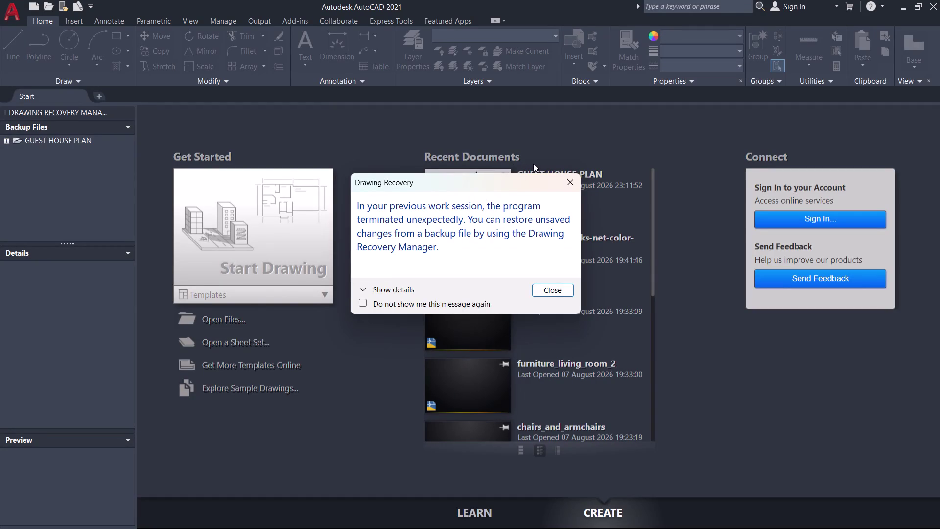
Close the Drawing Recovery notice and reopen GUEST HOUSE PLAN from Recent Documents.
click(554, 290)
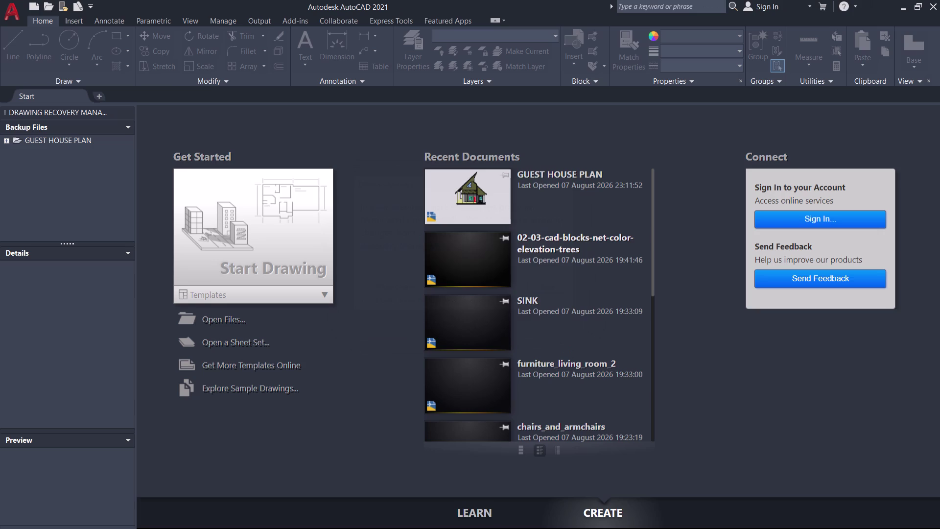
double_click(459, 192)
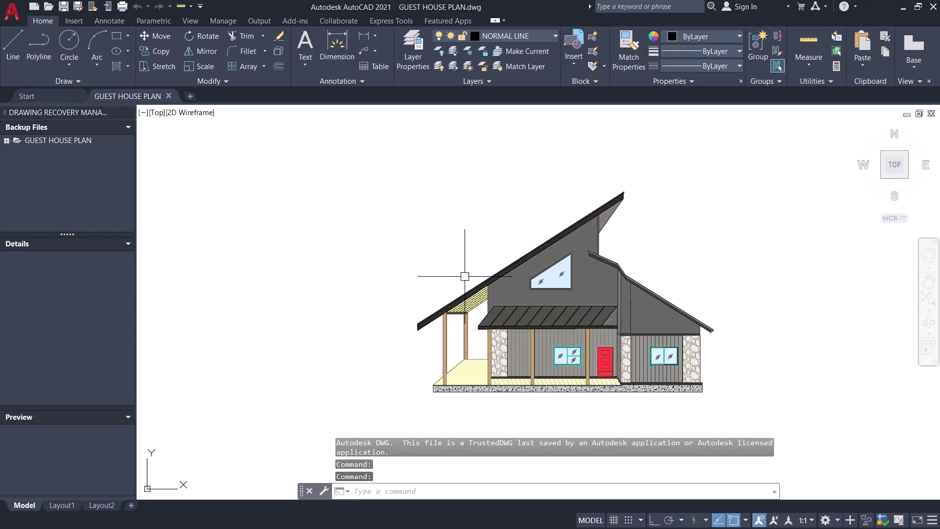
Center the house elevation and close the Drawing Recovery Manager palette.
scroll(up, 3)
scroll(down, 3)
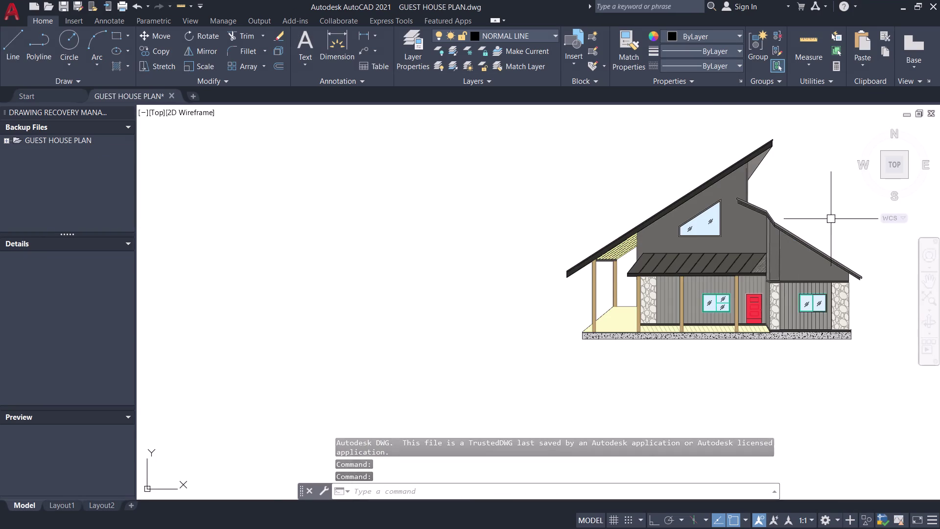
middle_drag(838, 213, 632, 196)
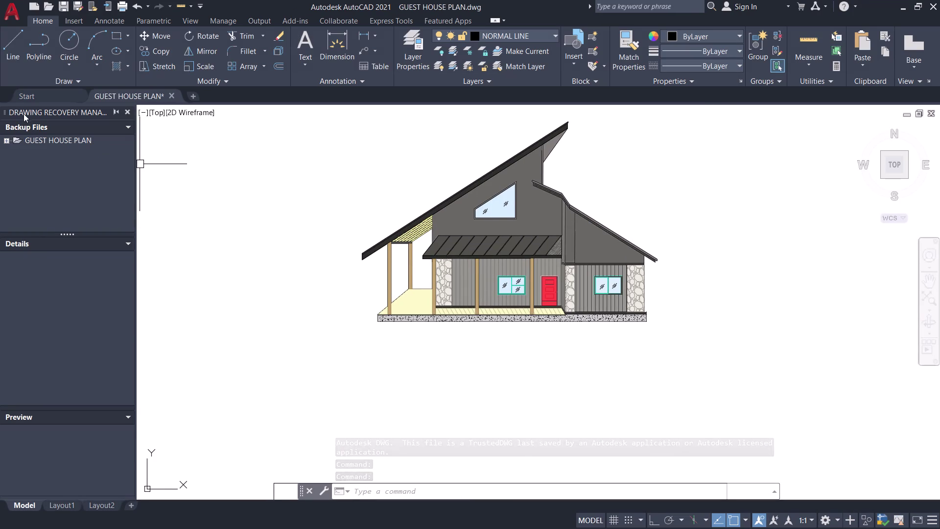
click(127, 111)
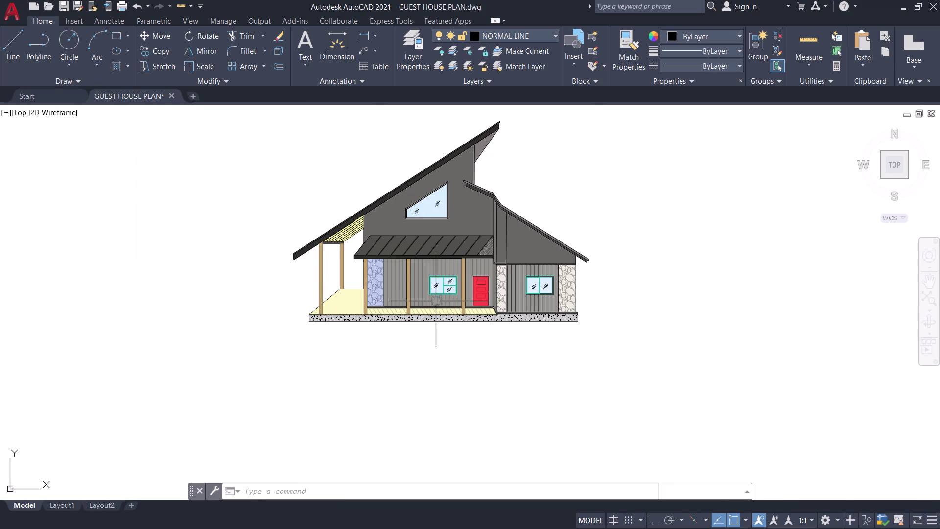
Zoom in and pan across the guest house front elevation.
scroll(up, 3)
middle_drag(435, 323, 458, 404)
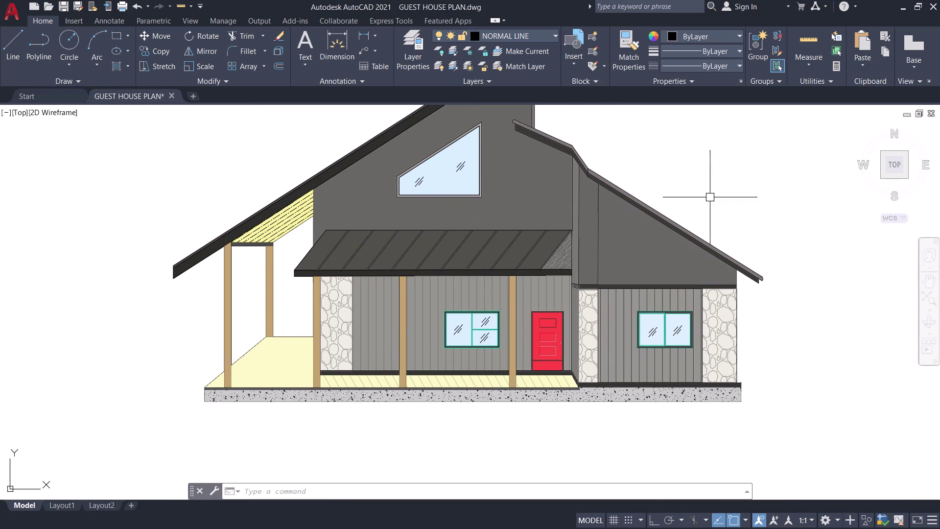
middle_drag(709, 189, 742, 241)
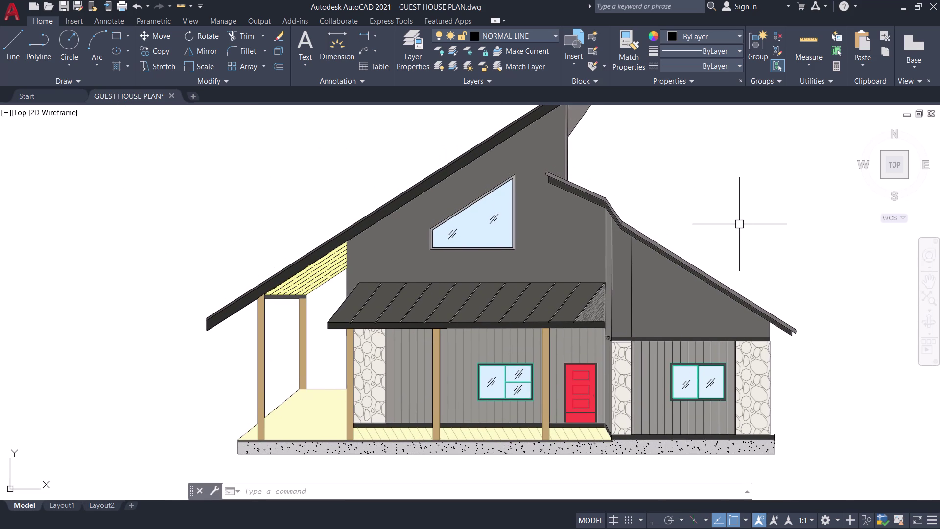
scroll(down, 3)
scroll(up, 3)
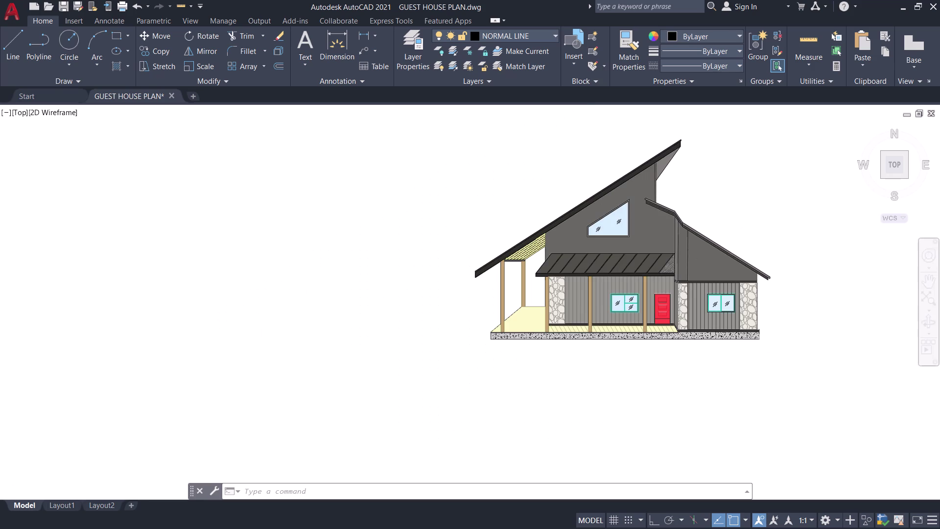
middle_drag(710, 228, 581, 207)
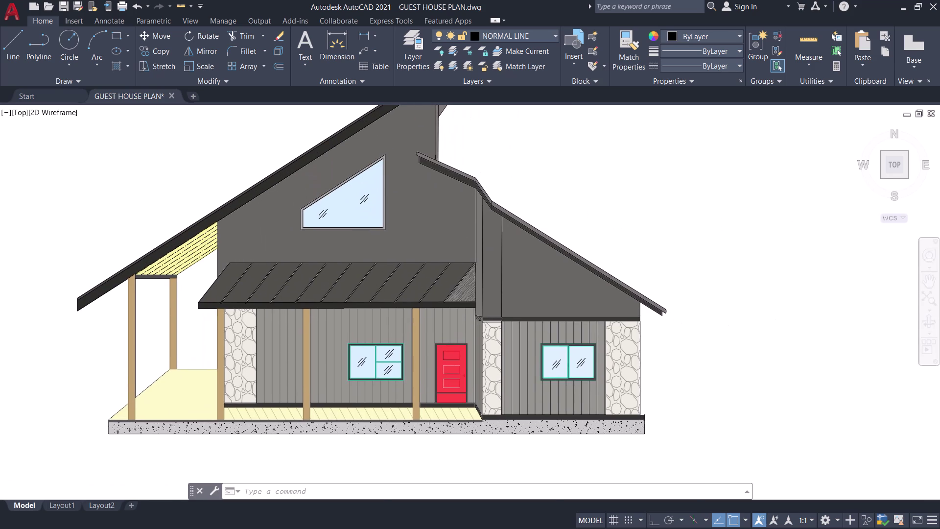
scroll(up, 3)
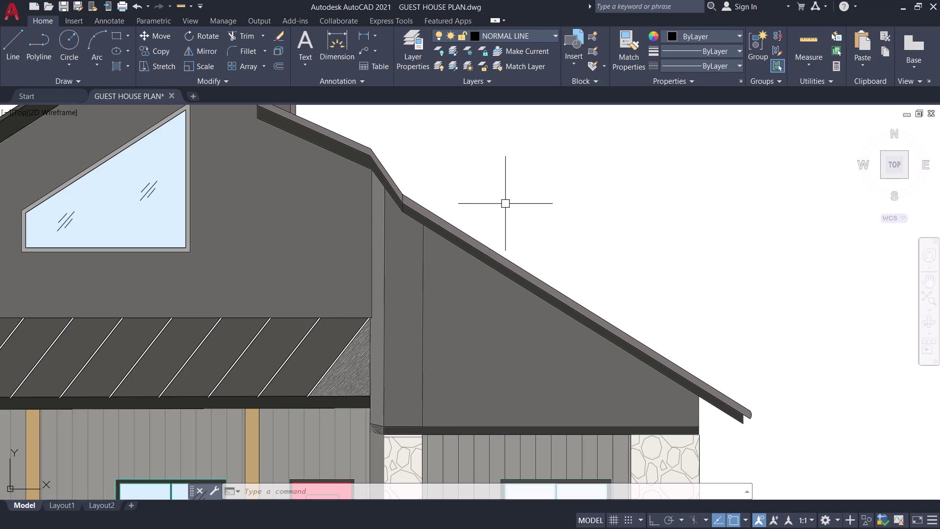
Look over the right roof section, recenter the elevation, and quick-save the drawing.
scroll(down, 3)
scroll(up, 3)
scroll(down, 3)
middle_drag(438, 150, 536, 224)
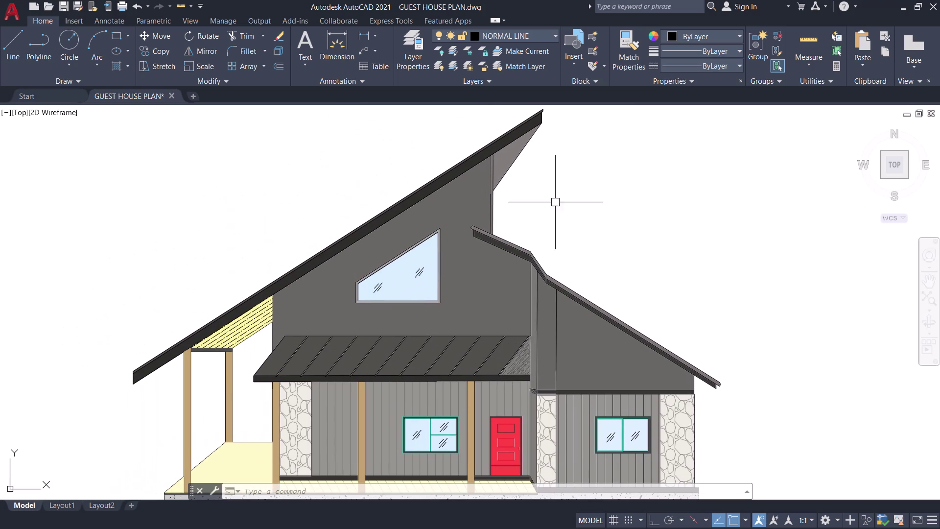
scroll(down, 3)
middle_drag(536, 180, 556, 144)
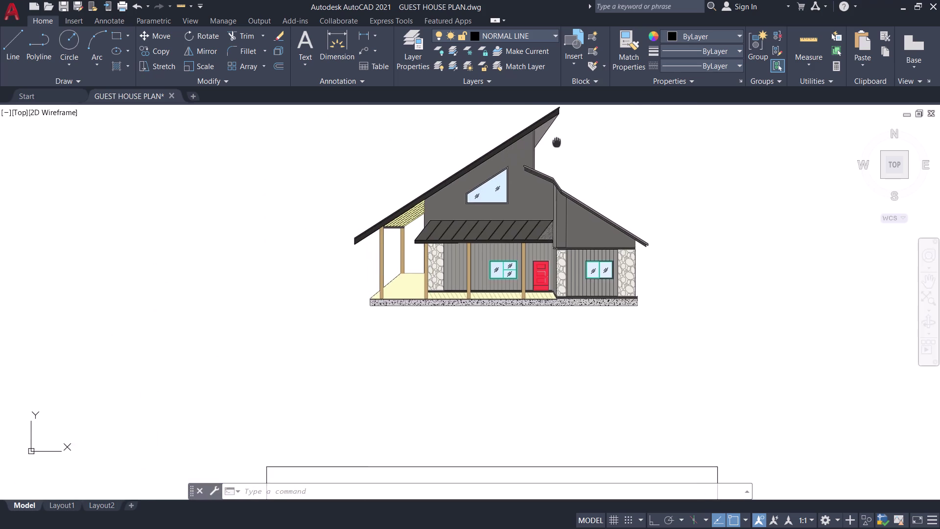
middle_drag(556, 144, 552, 180)
key(ctrl+s)
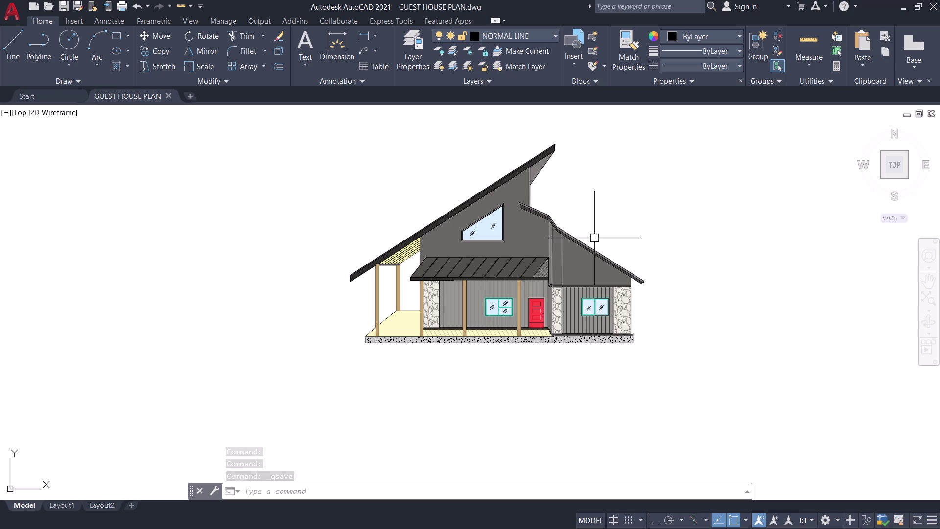
scroll(up, 3)
scroll(down, 3)
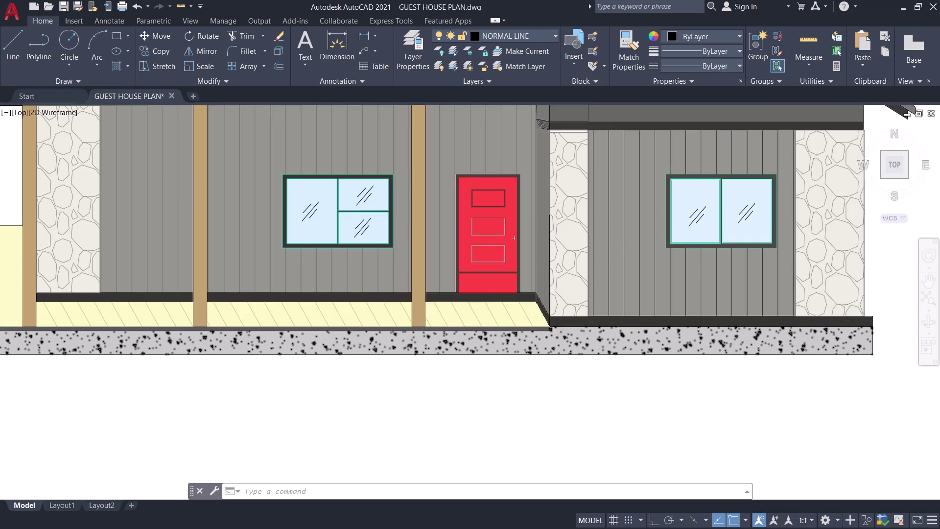
middle_drag(587, 365, 533, 370)
middle_click(492, 374)
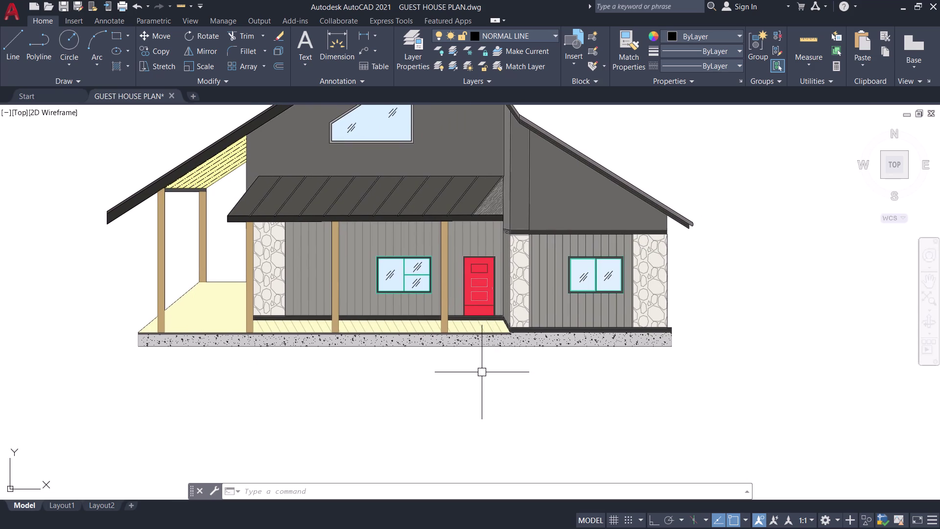
scroll(down, 3)
middle_drag(479, 371, 503, 346)
scroll(down, 3)
middle_drag(500, 347, 509, 310)
middle_drag(501, 349, 556, 271)
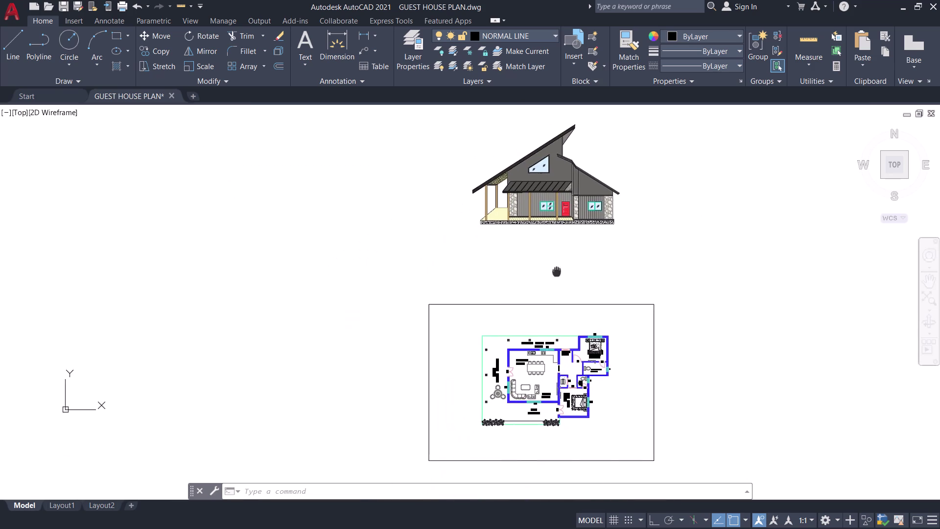
middle_drag(557, 271, 532, 376)
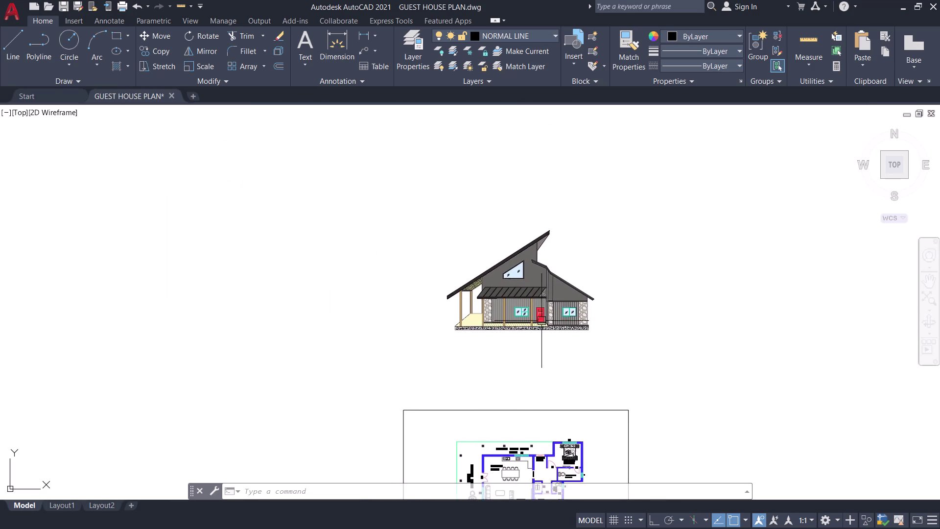
scroll(up, 3)
scroll(up, 3)
middle_drag(734, 169, 710, 247)
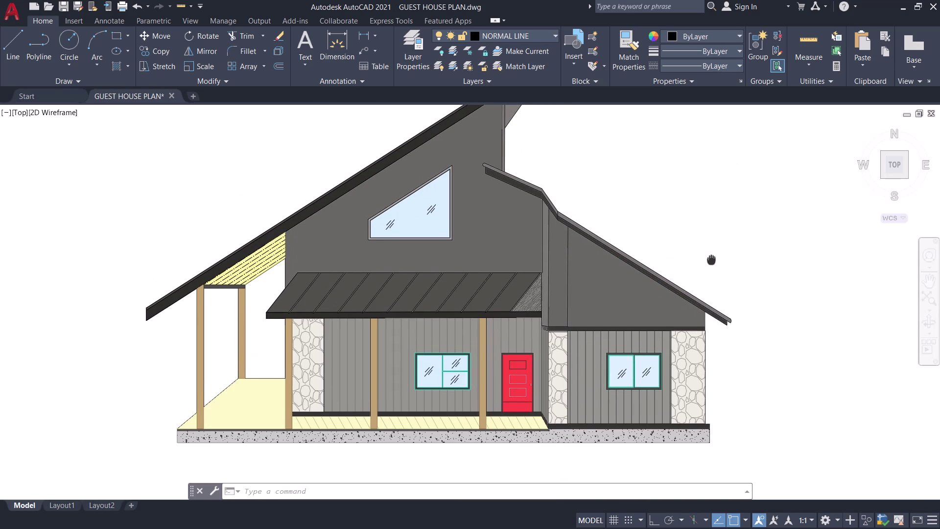
middle_drag(711, 247, 720, 299)
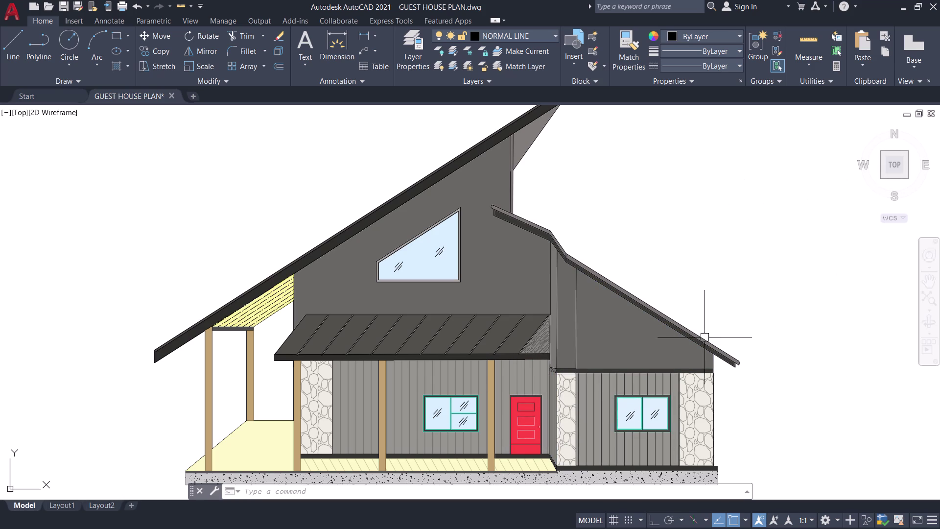
Delete the old textured hatch in the awning's triangular end.
scroll(up, 3)
scroll(down, 3)
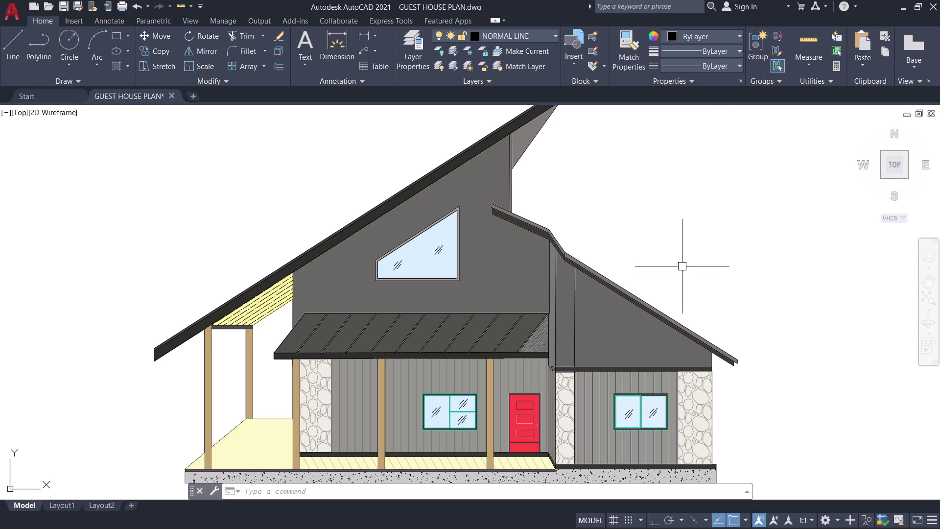
middle_drag(695, 249, 744, 225)
scroll(up, 3)
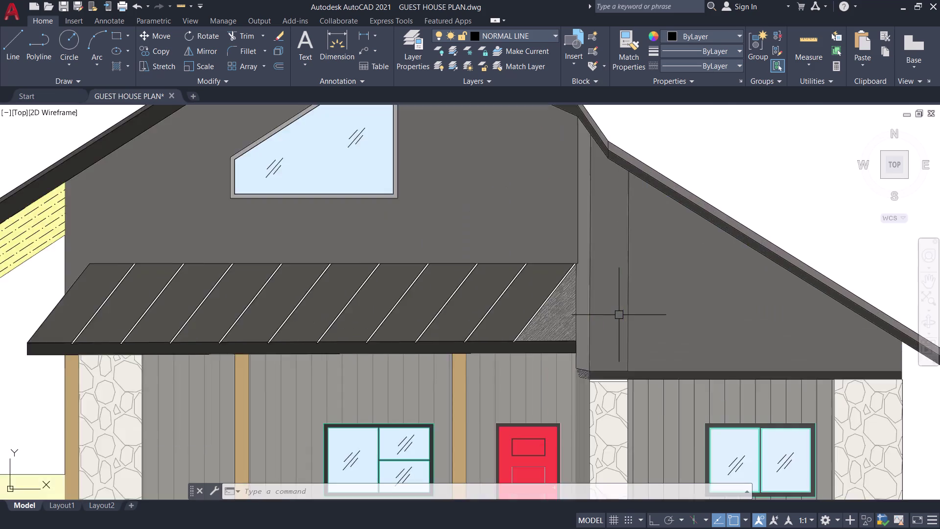
scroll(up, 3)
click(500, 318)
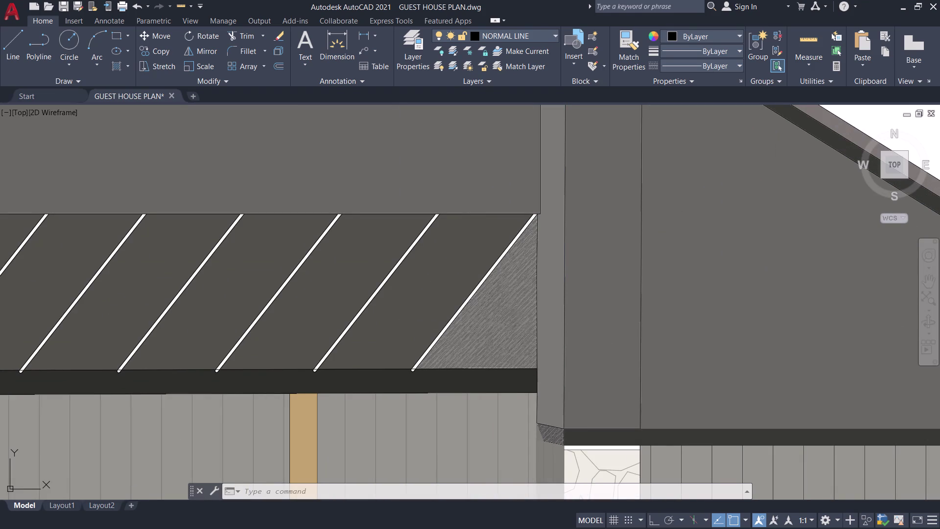
text(e)
key(space)
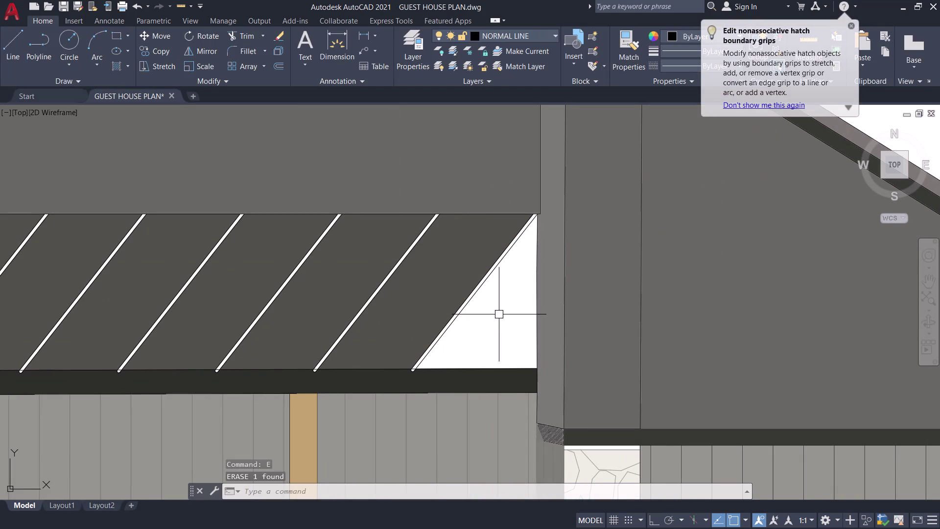
Hatch the empty awning triangle in a recent colour and close Hatch Creation.
text(h)
key(space)
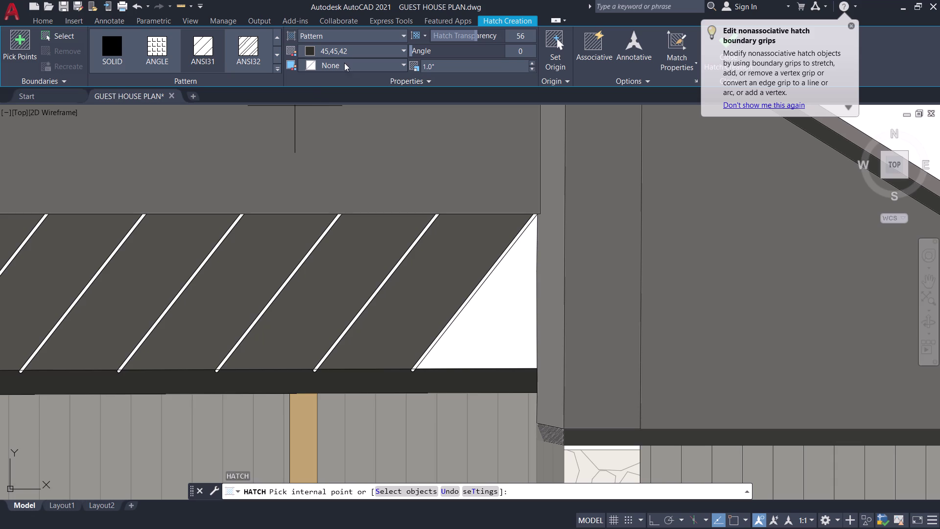
click(358, 53)
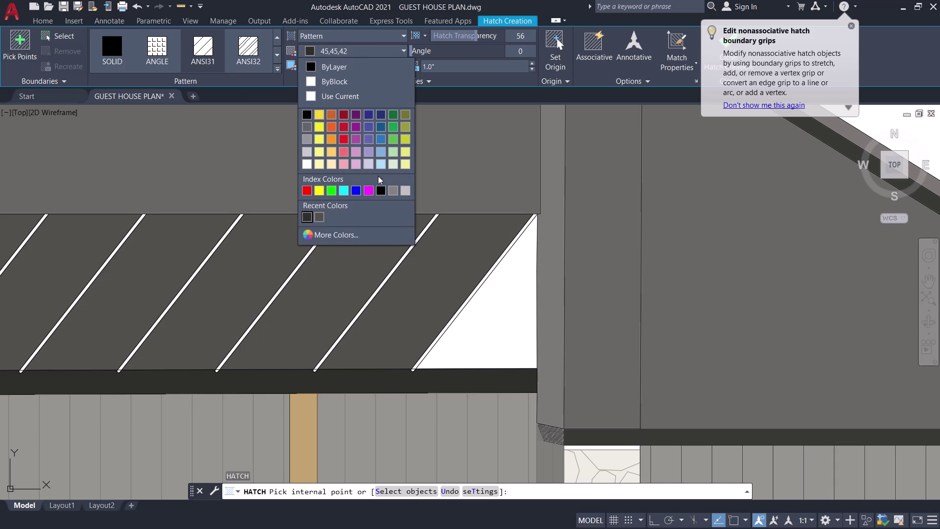
click(318, 218)
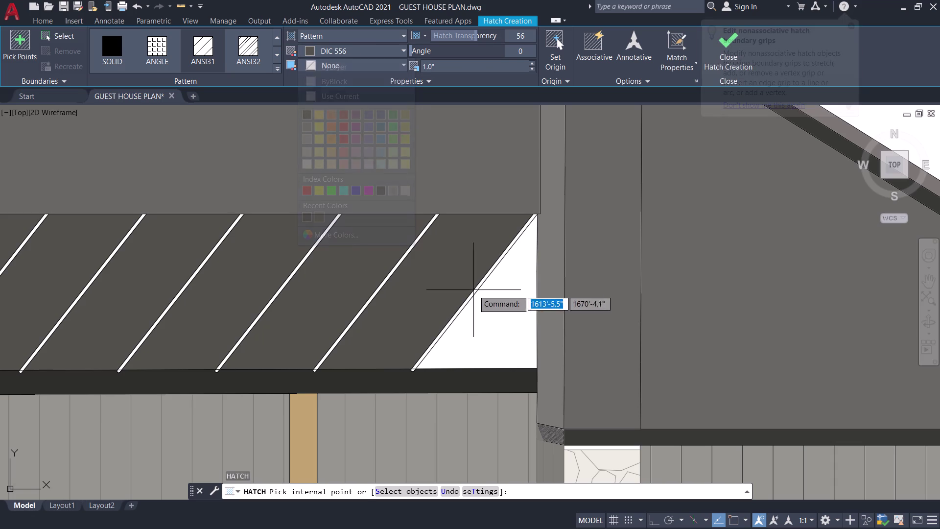
click(491, 311)
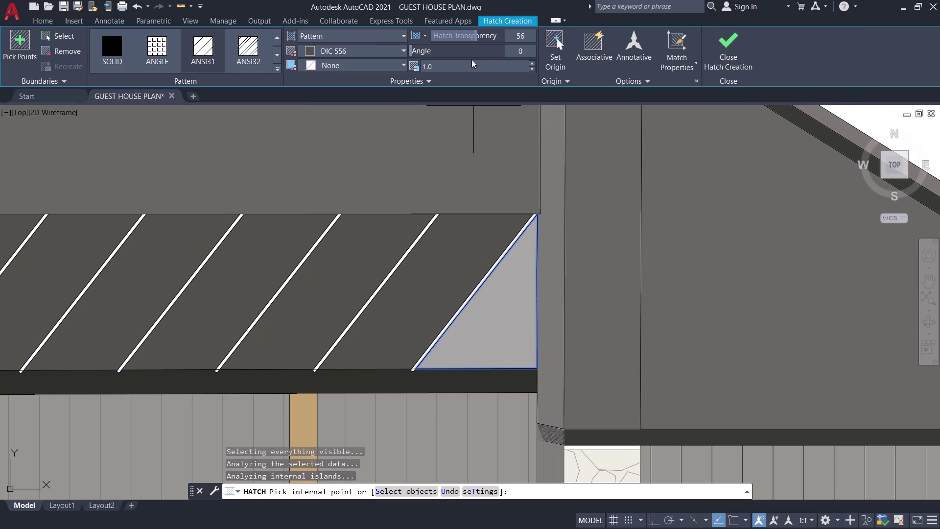
drag(475, 37, 413, 41)
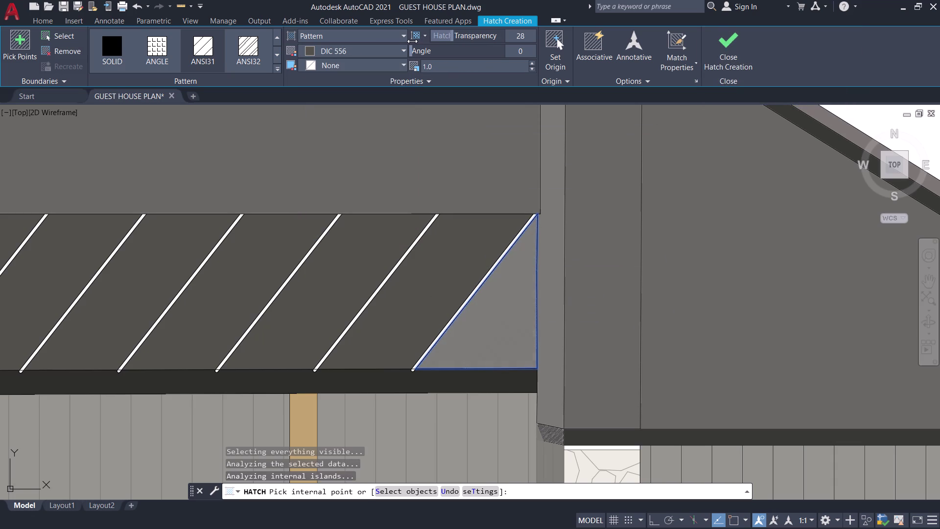
drag(413, 41, 373, 40)
click(719, 34)
scroll(down, 3)
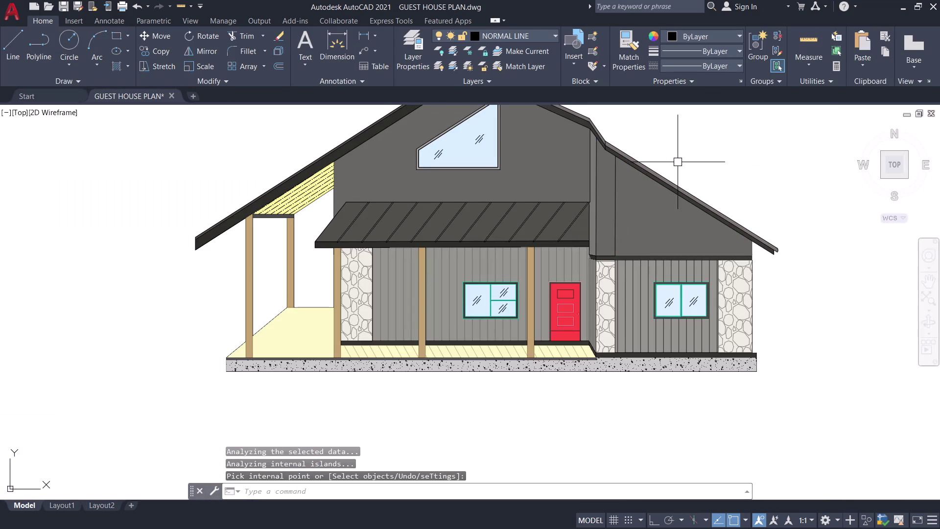
Review the elevation and floor plan, then save the guest house drawing.
middle_drag(678, 162, 600, 250)
scroll(up, 3)
middle_drag(611, 232, 669, 175)
scroll(down, 3)
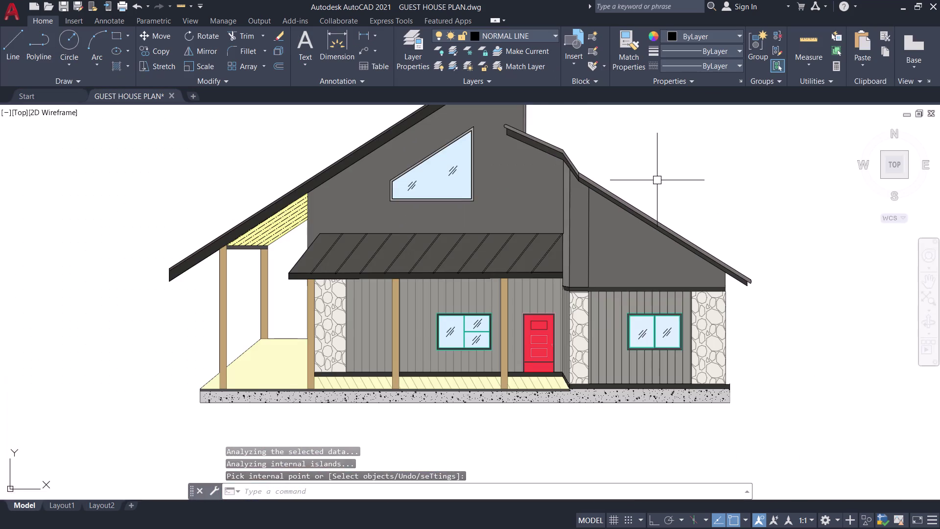
middle_drag(661, 200, 735, 268)
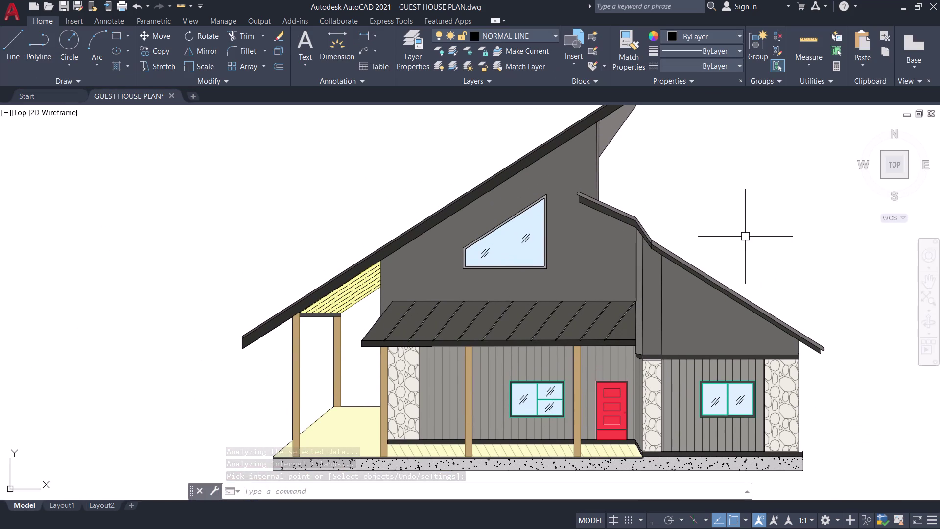
scroll(up, 3)
scroll(down, 3)
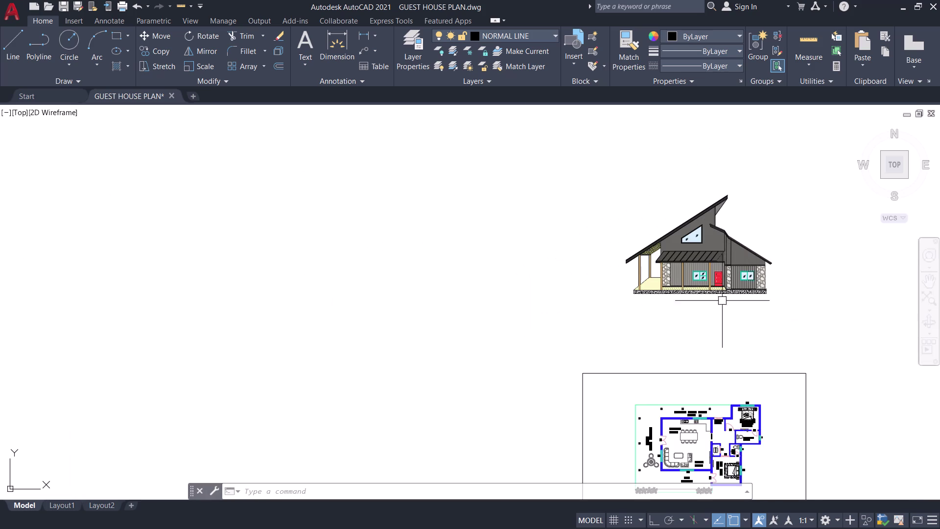
middle_drag(699, 328, 661, 267)
scroll(up, 3)
key(ctrl+s)
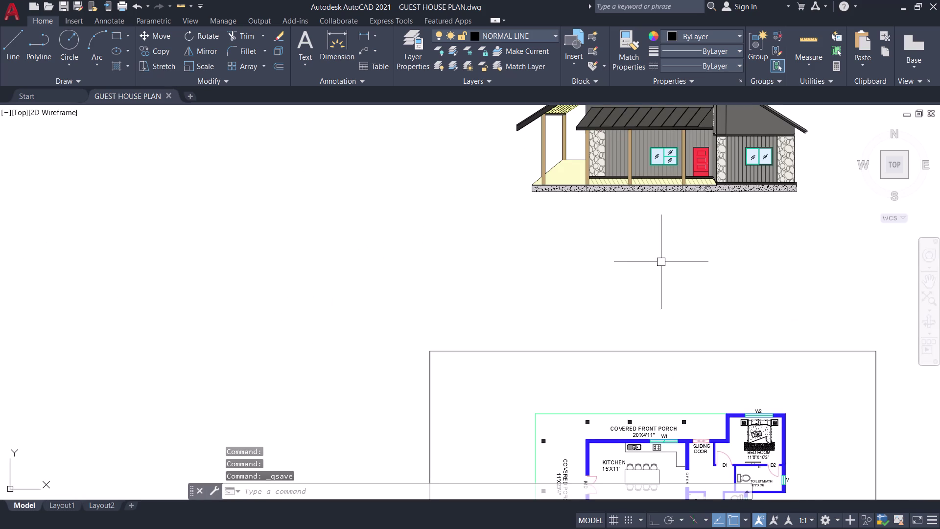
Re-centre and enlarge the whole front elevation in the view.
scroll(up, 3)
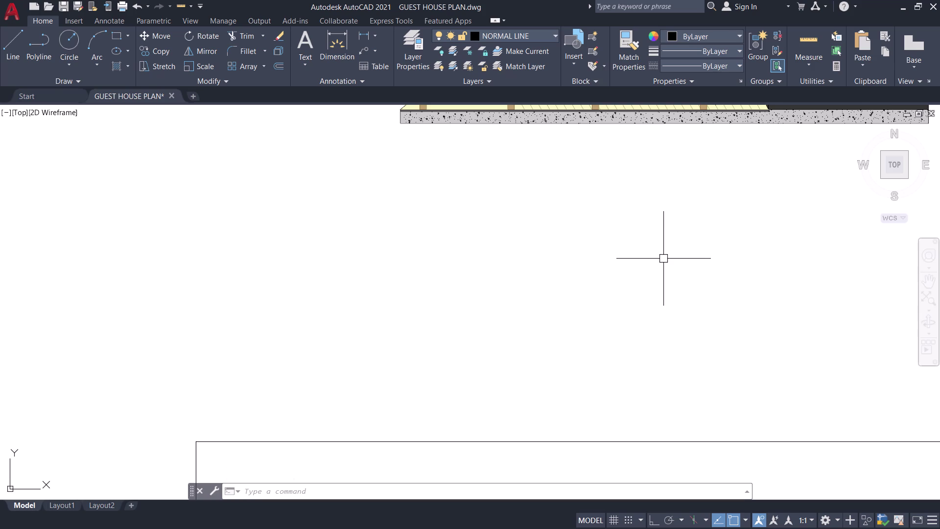
scroll(down, 3)
middle_drag(530, 288, 536, 279)
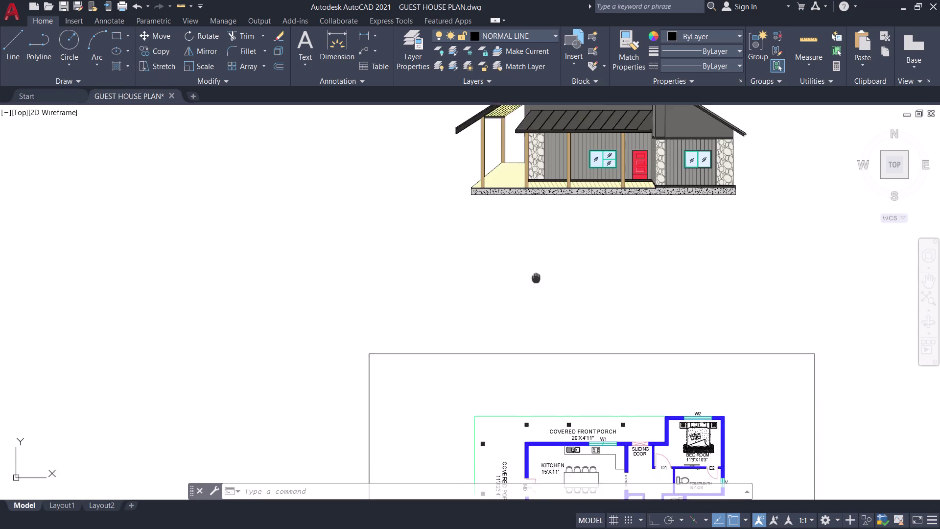
middle_drag(535, 279, 537, 239)
middle_drag(578, 292, 436, 259)
middle_drag(482, 205, 554, 406)
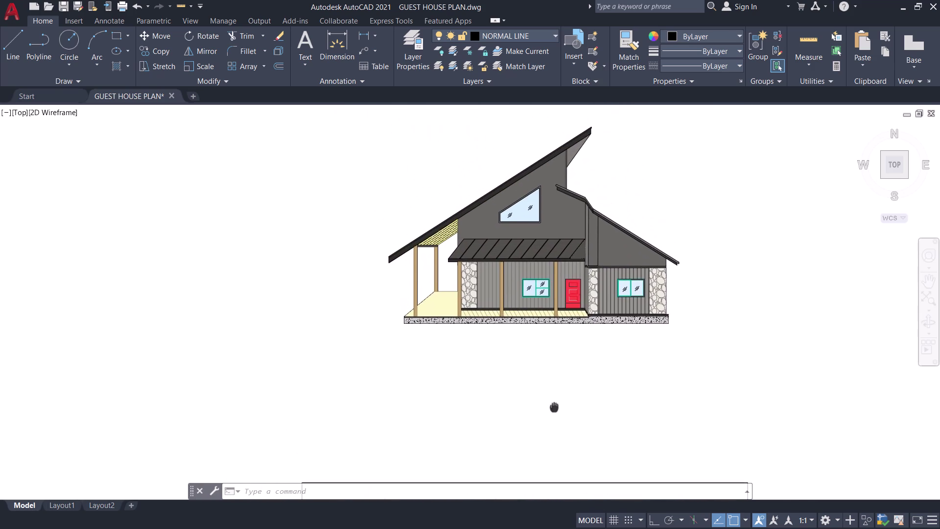
middle_drag(554, 406, 555, 408)
scroll(up, 3)
middle_drag(520, 395, 527, 482)
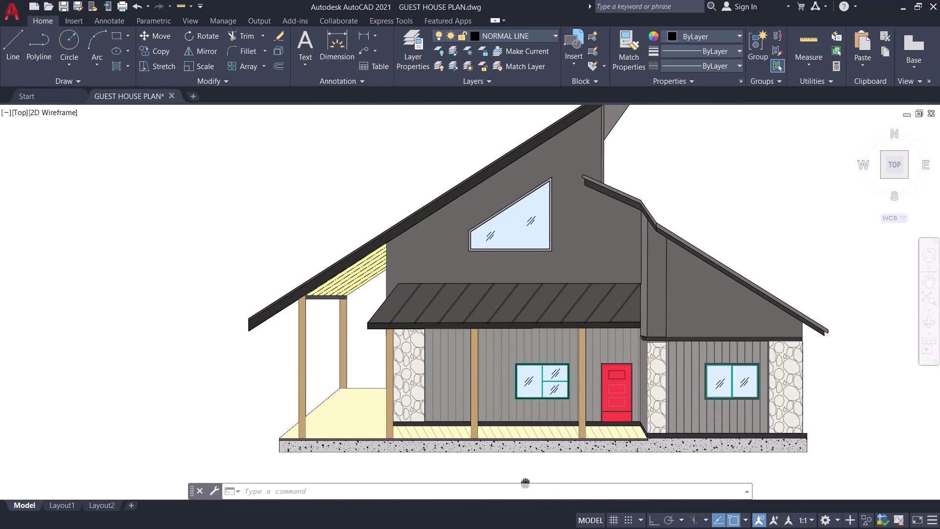
middle_drag(527, 482, 539, 406)
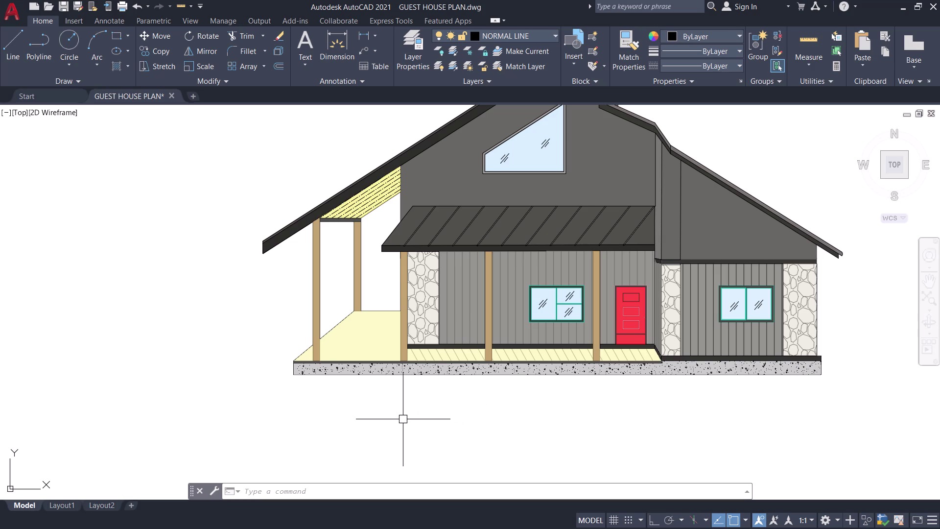
right_click(190, 98)
Start opening a drawing and browse OneDrive > Documents > CIVIL ENG.
click(215, 116)
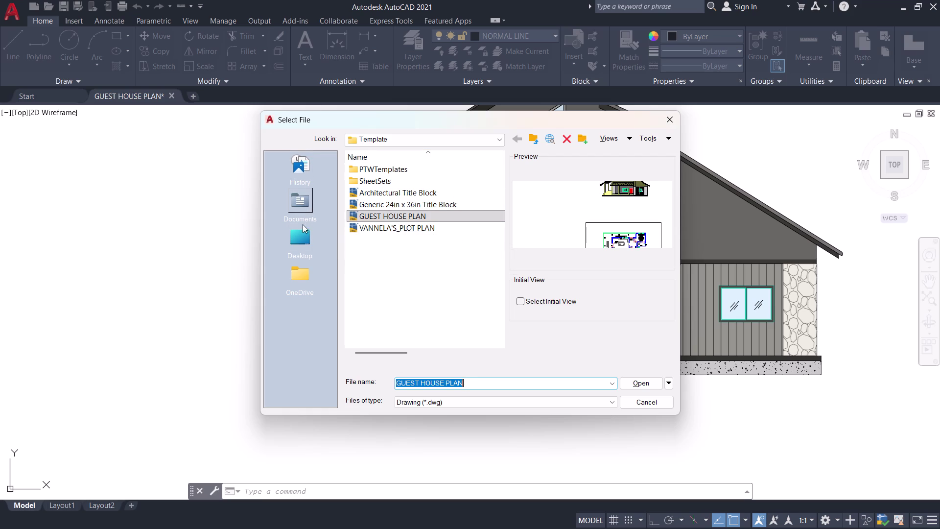
click(305, 277)
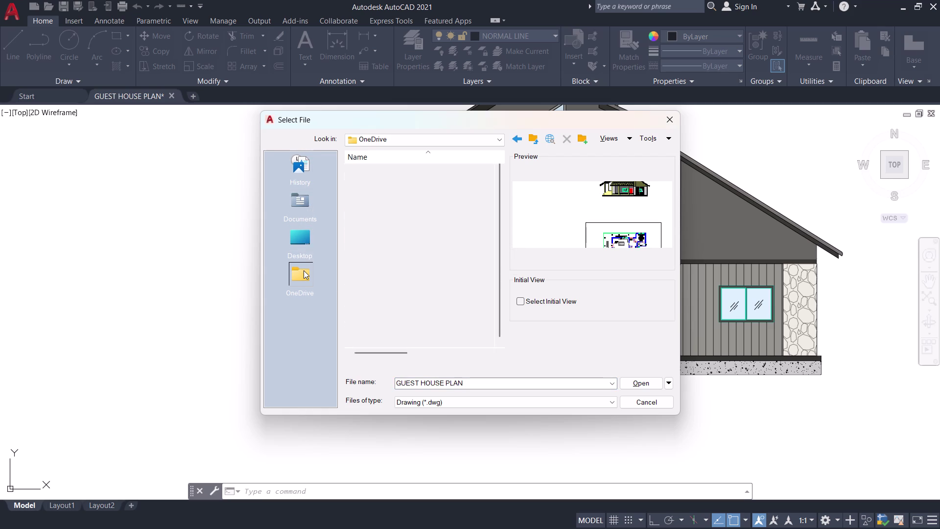
click(299, 208)
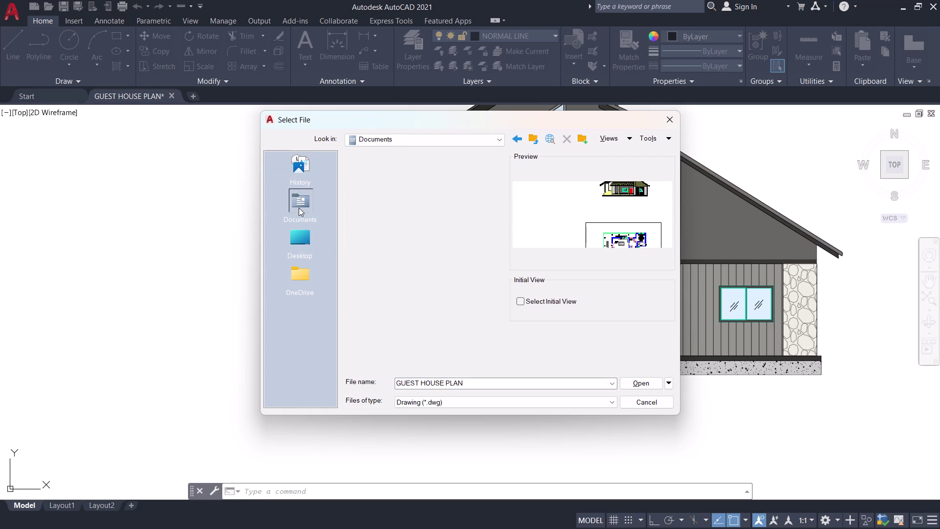
double_click(380, 171)
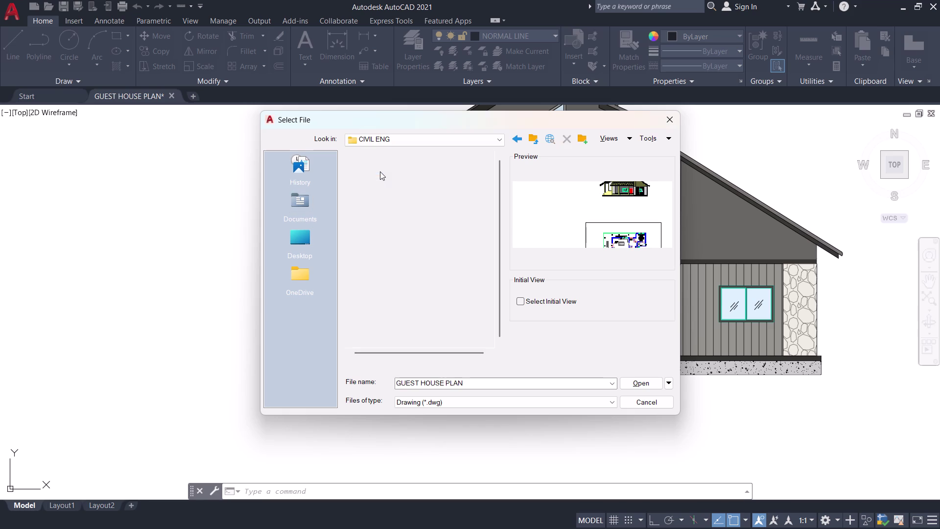
double_click(372, 173)
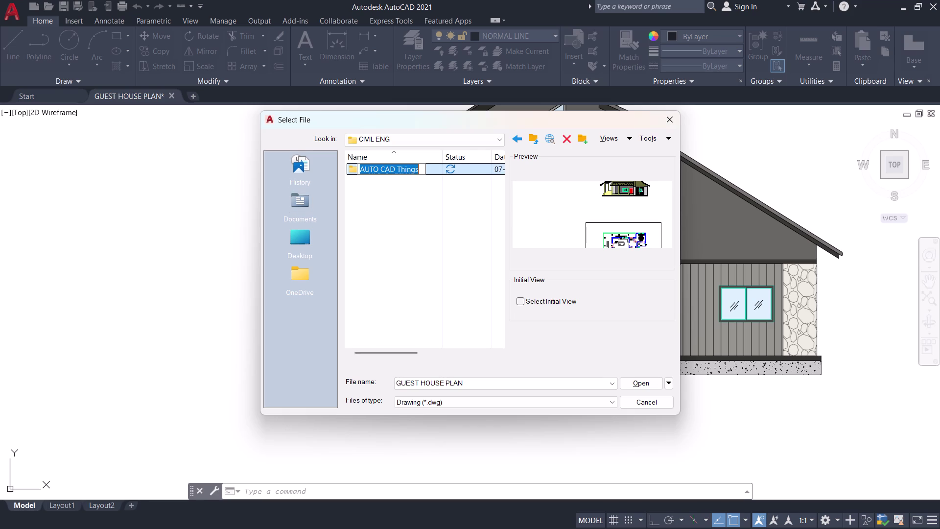
Open 02-03-cad-blocks-net-color-elevation-trees from AUTO CAD Things > Blocks (CAD).
double_click(432, 170)
double_click(427, 172)
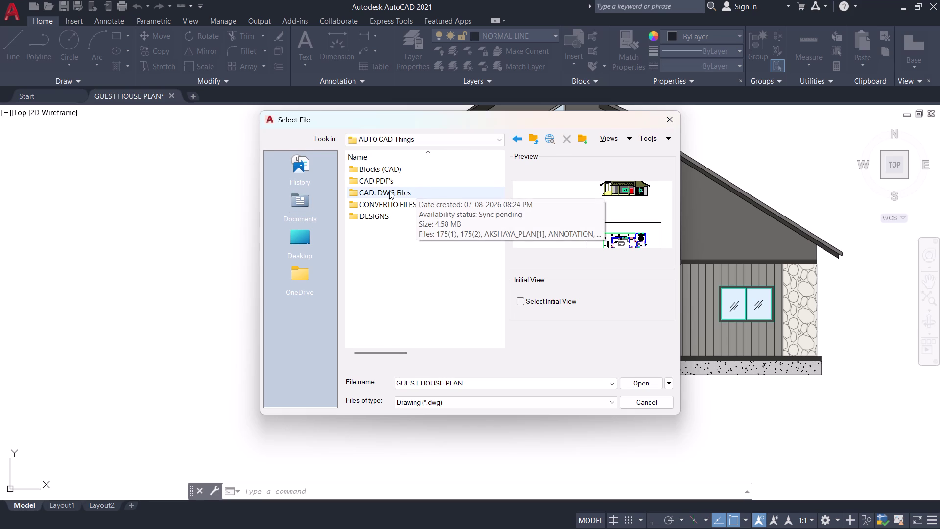
double_click(394, 170)
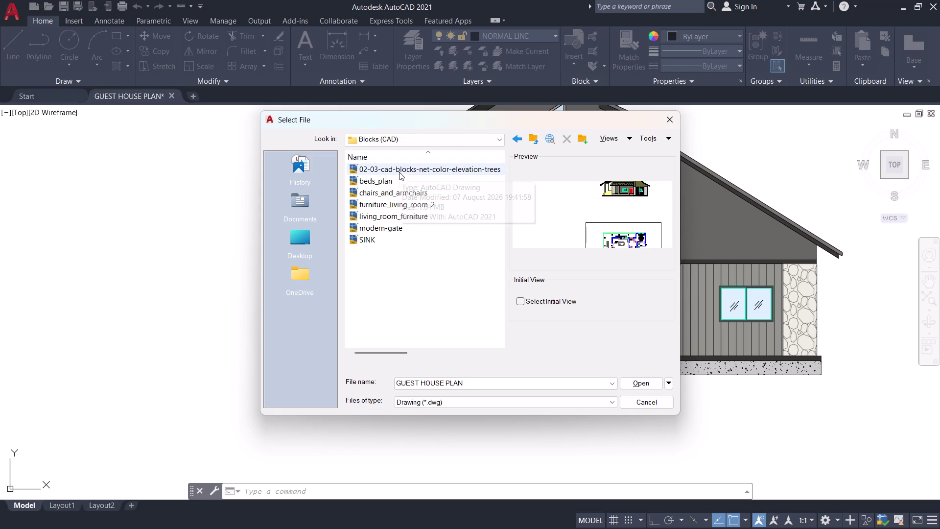
click(399, 170)
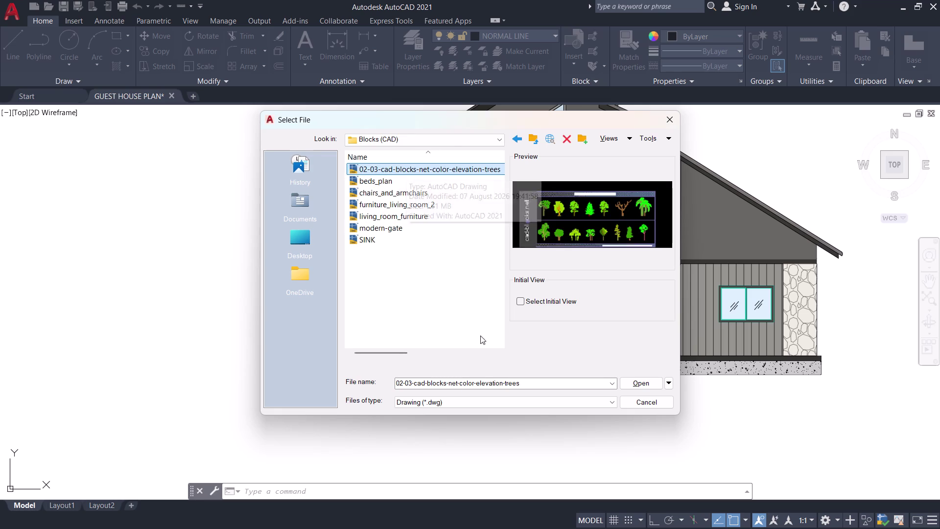
click(632, 381)
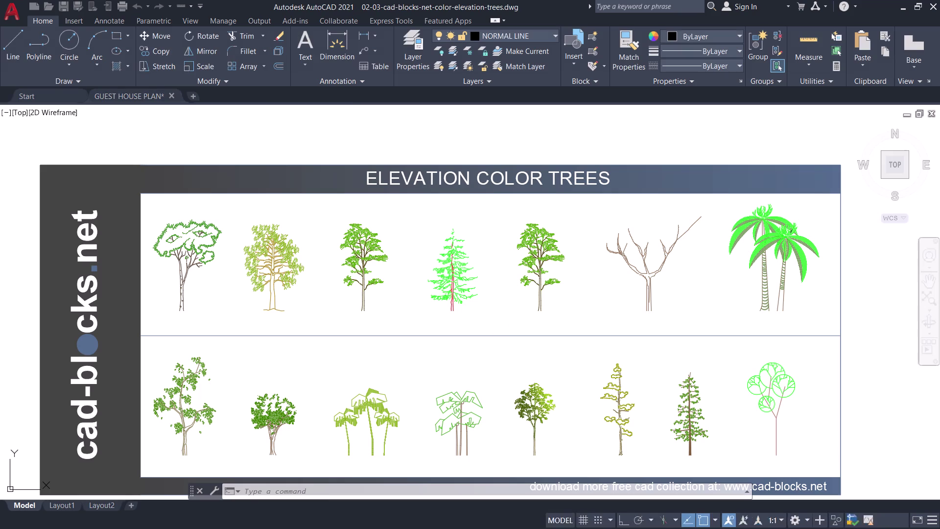
scroll(up, 3)
scroll(down, 3)
middle_drag(328, 274, 353, 225)
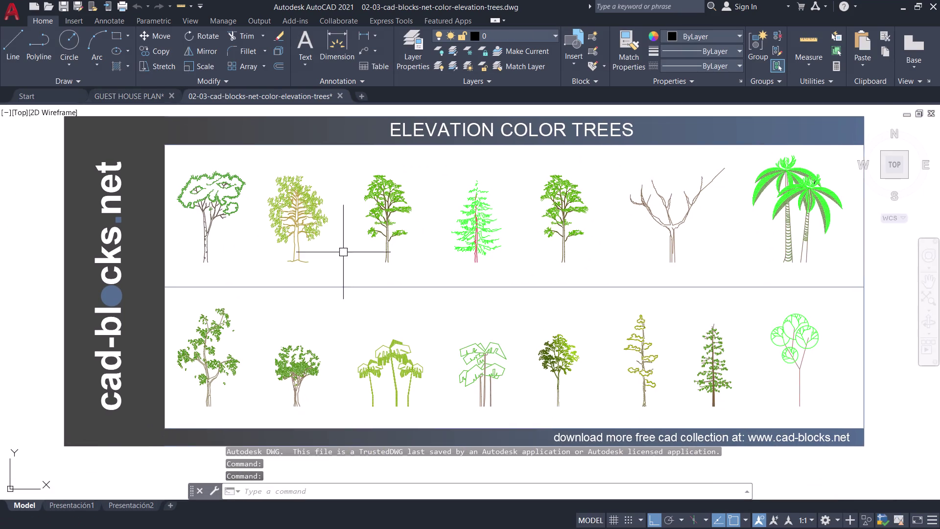
middle_drag(311, 318, 332, 241)
scroll(up, 3)
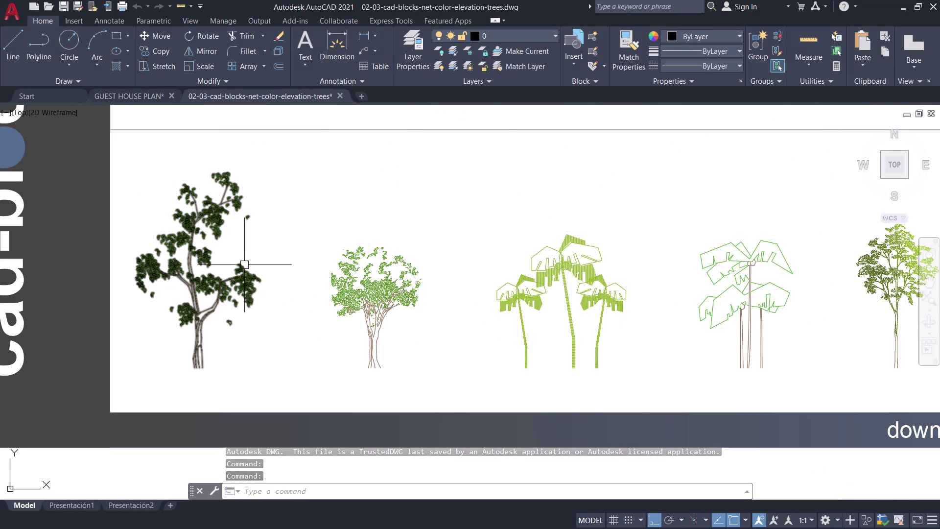
scroll(down, 3)
middle_drag(583, 244, 589, 364)
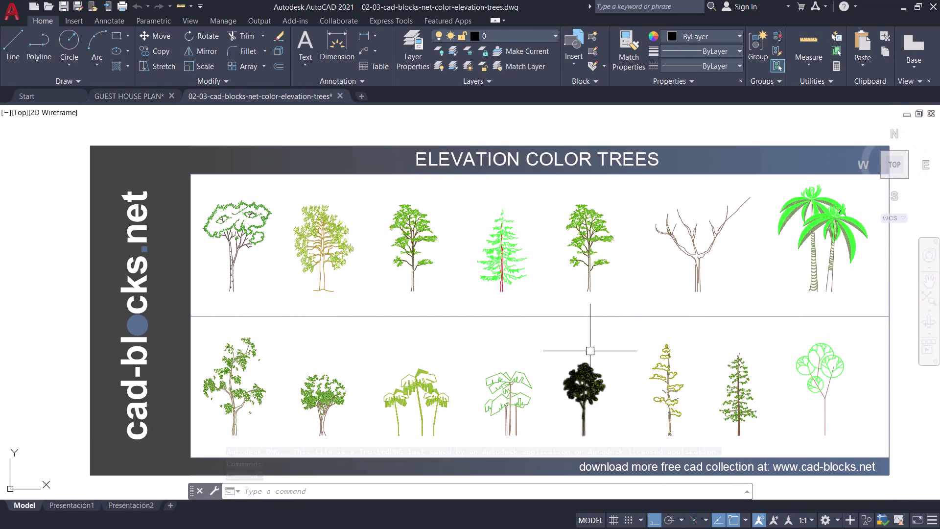
scroll(up, 3)
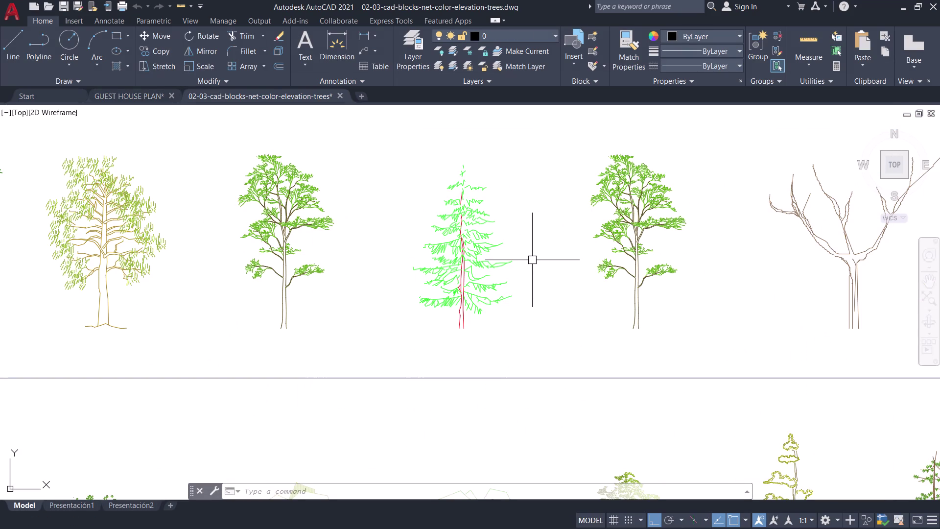
scroll(down, 3)
middle_drag(530, 260, 533, 269)
scroll(up, 3)
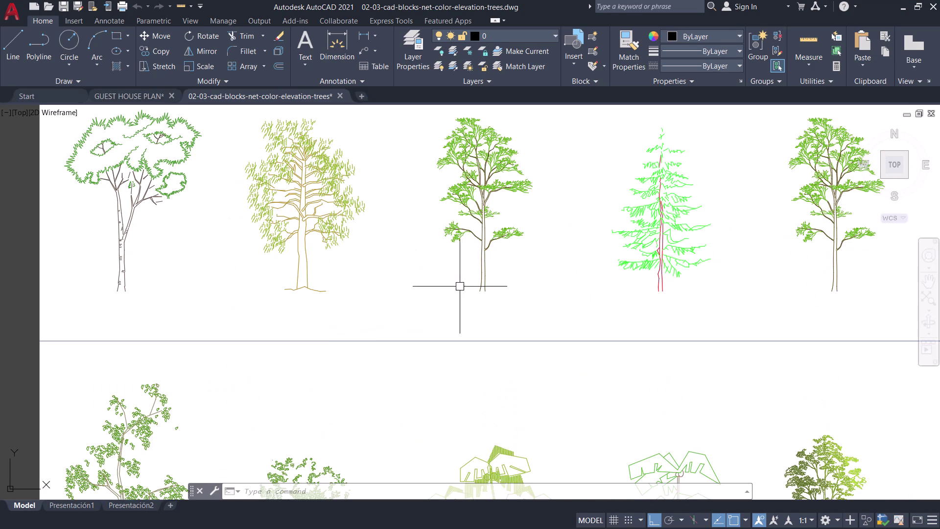
middle_drag(472, 304, 425, 312)
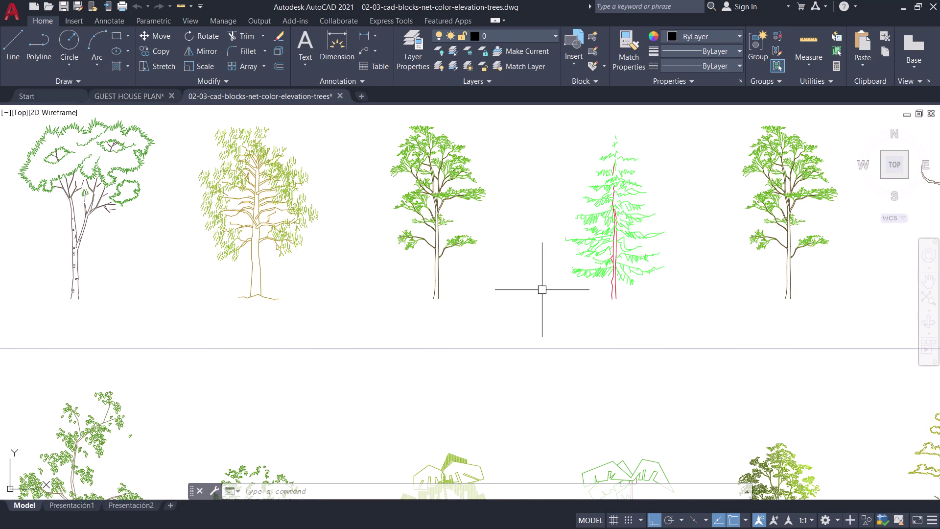
middle_drag(537, 286, 457, 306)
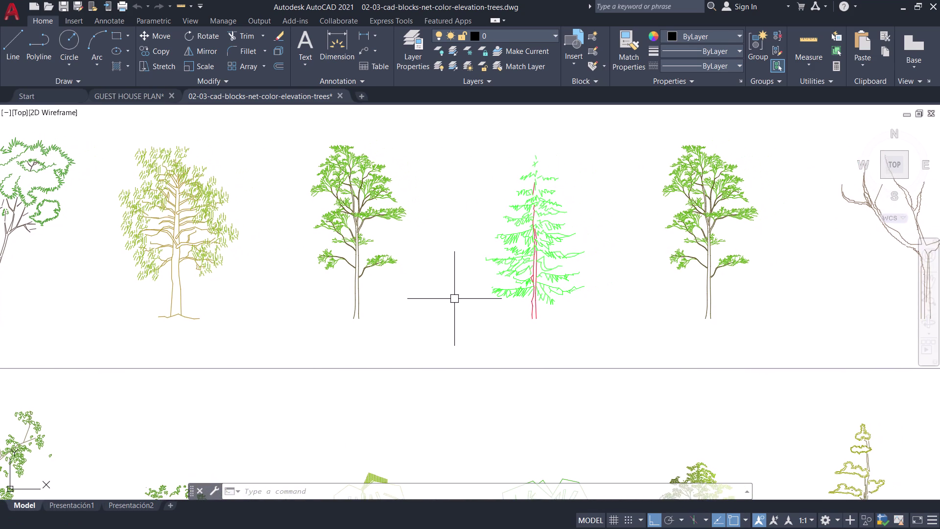